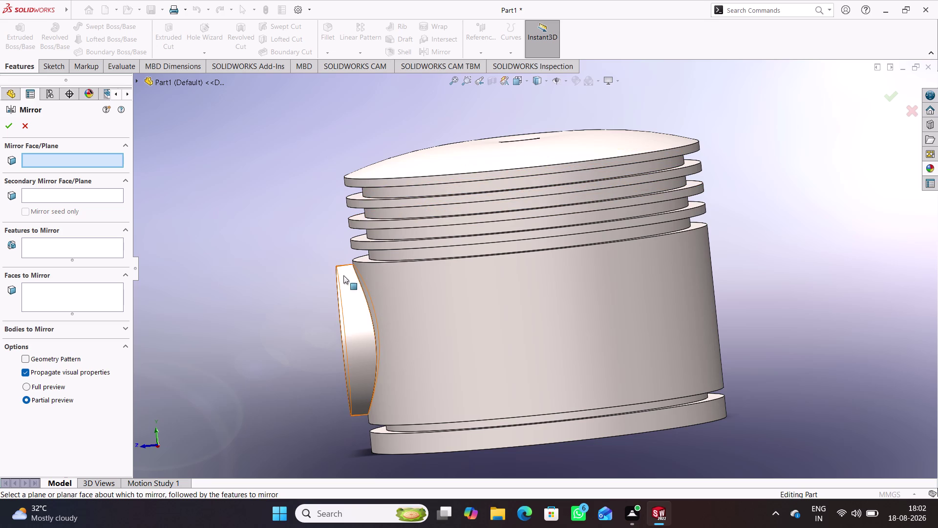
Drop the mirror and reopen Sketch1 under Revolve1 for editing.
click(24, 124)
click(47, 273)
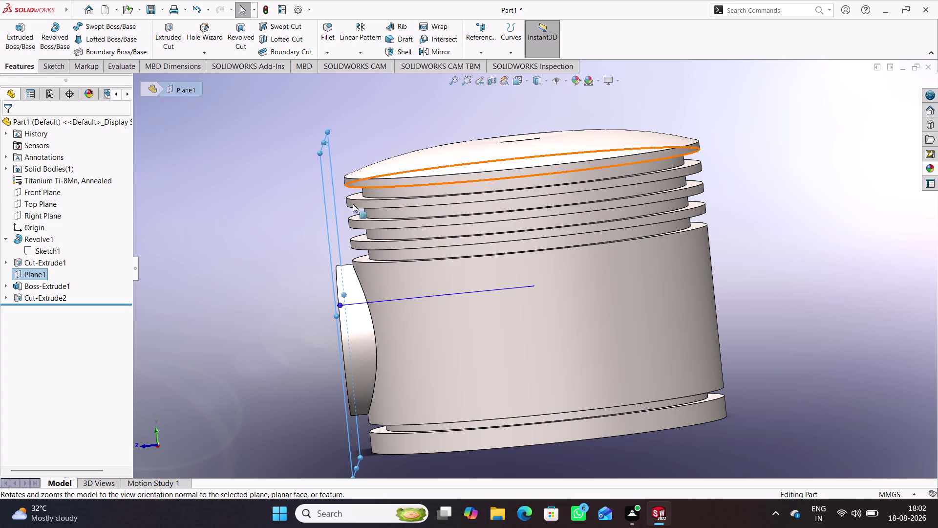
middle_drag(312, 253, 286, 264)
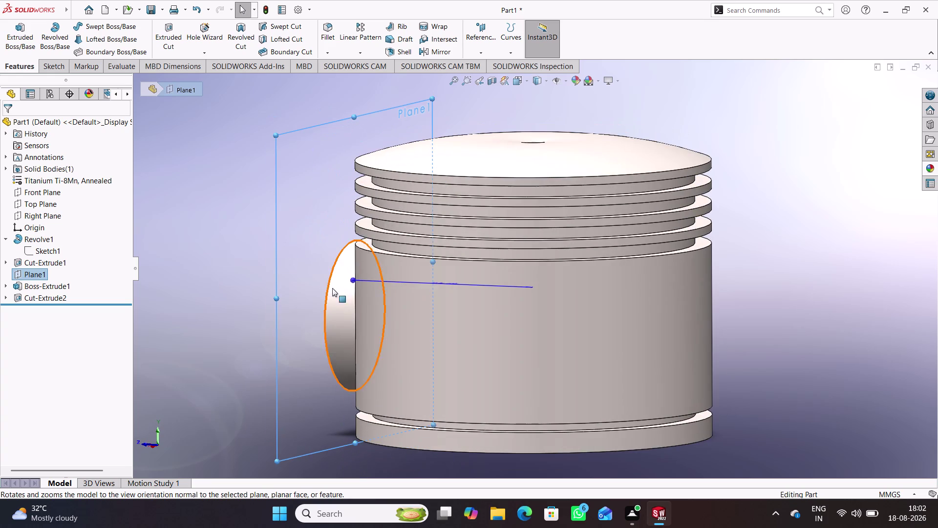
click(41, 250)
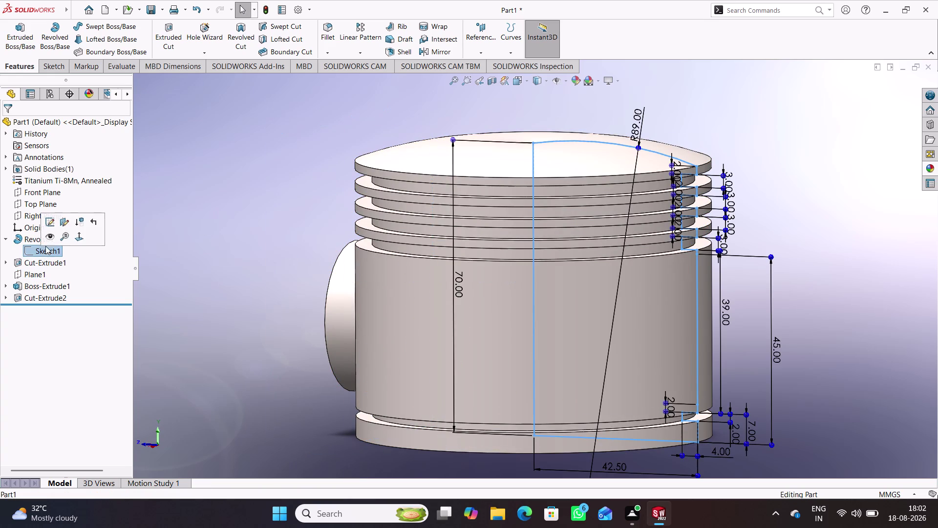
click(51, 222)
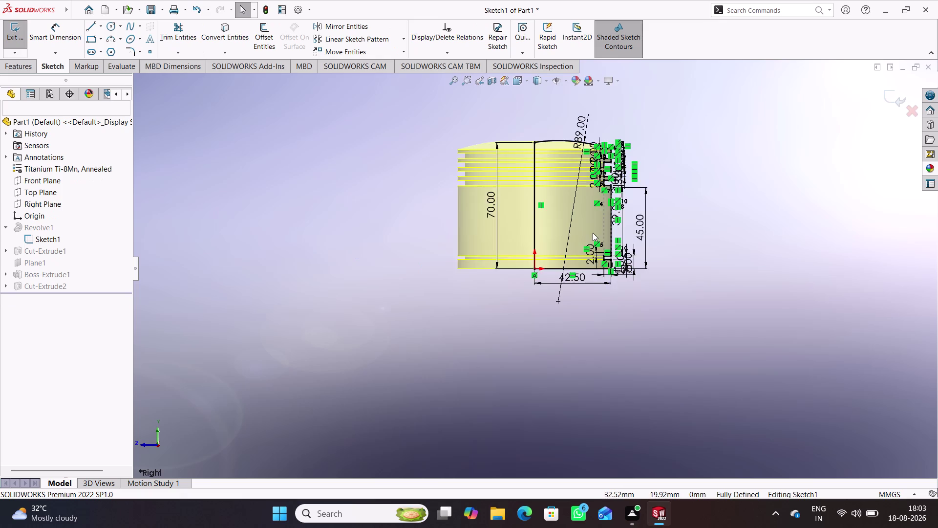
Change the 42.50 profile dimension to 46.50 (+4) and exit the sketch to rebuild.
scroll(down, 3)
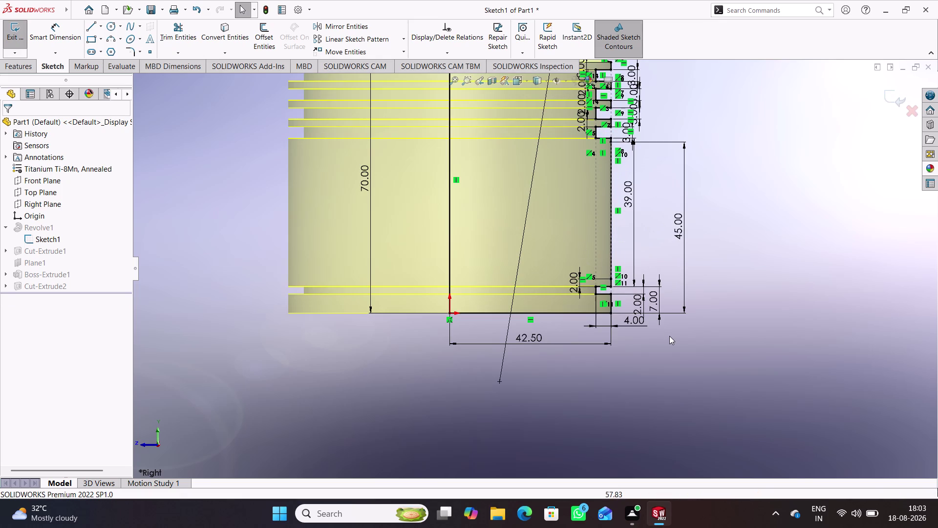
double_click(524, 339)
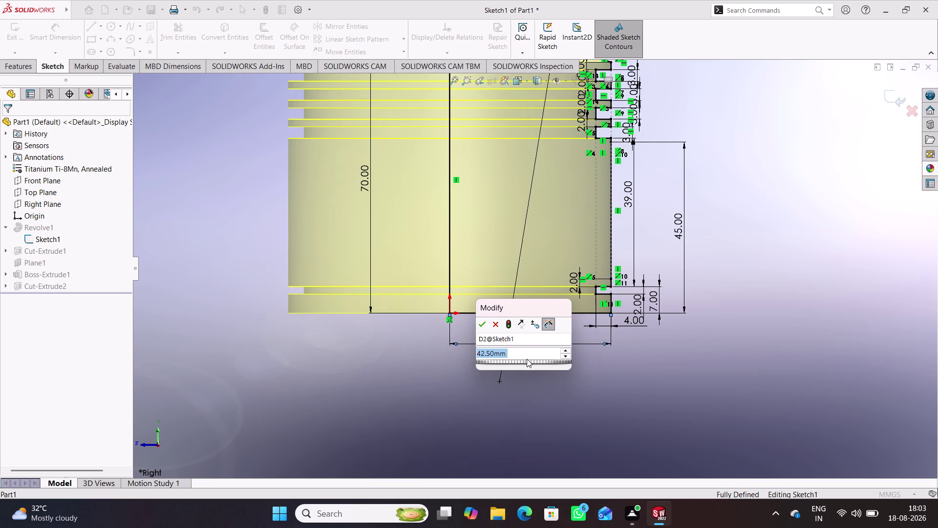
click(526, 352)
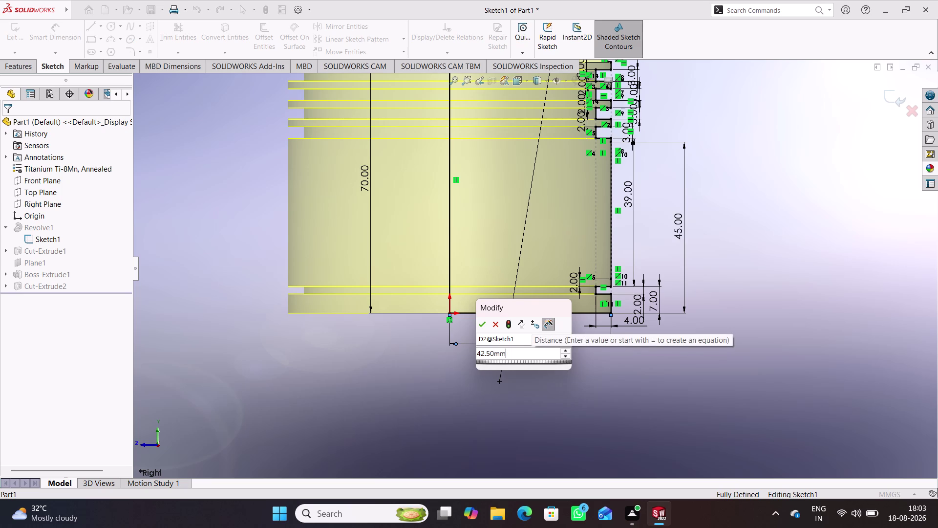
text(+4)
key(Return)
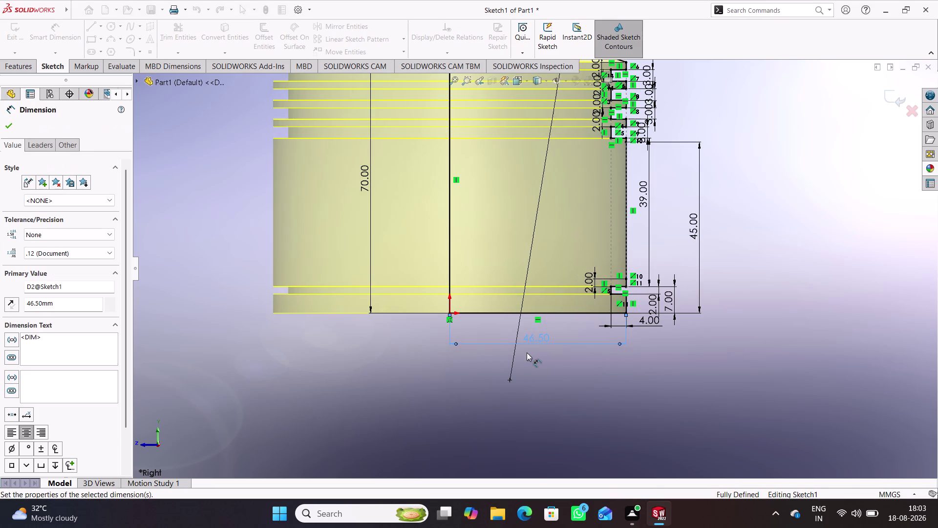
click(863, 251)
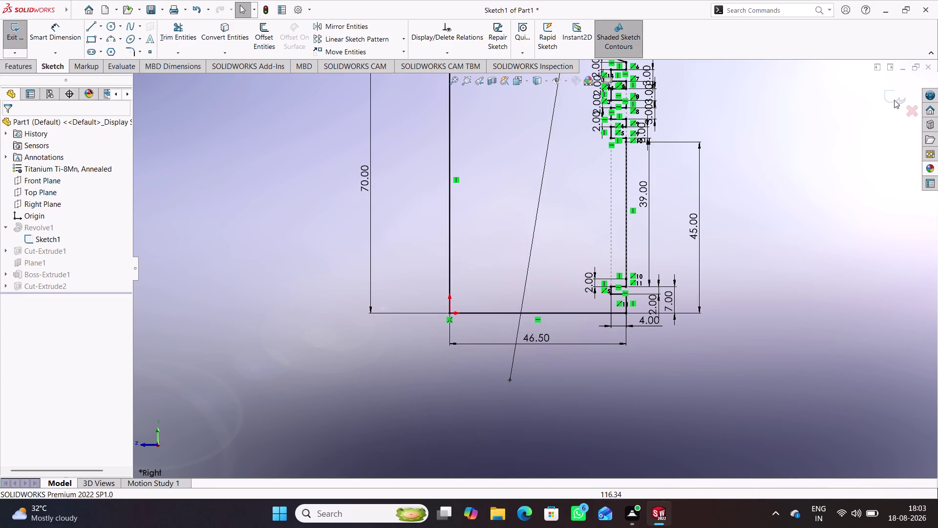
click(898, 96)
scroll(up, 3)
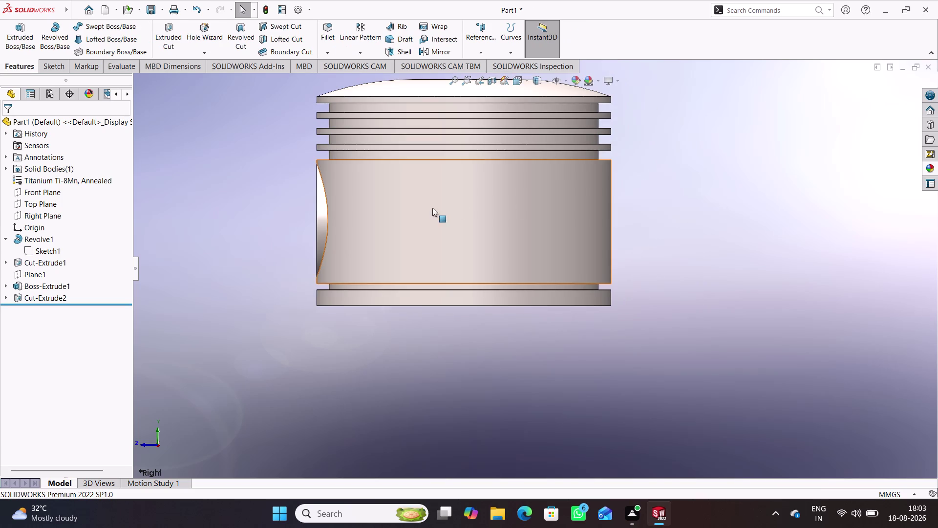
middle_drag(431, 209, 430, 205)
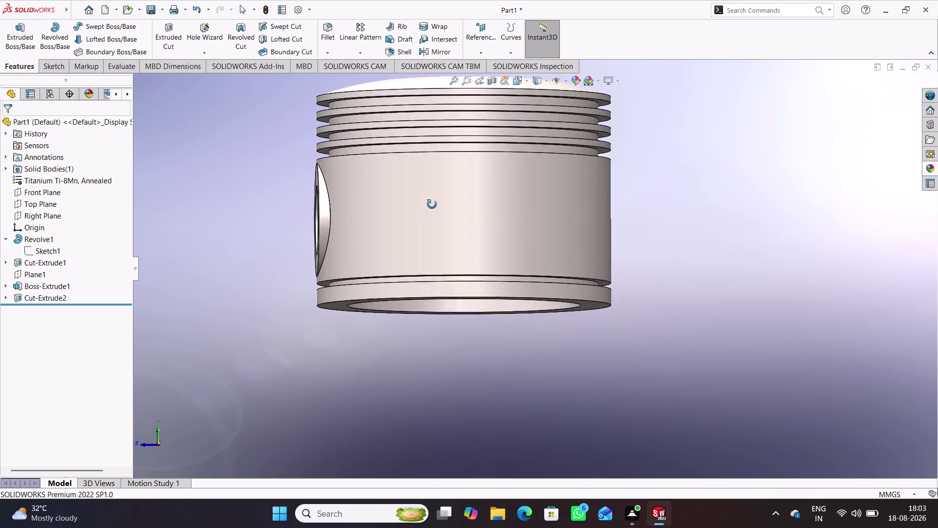
middle_drag(430, 204, 602, 226)
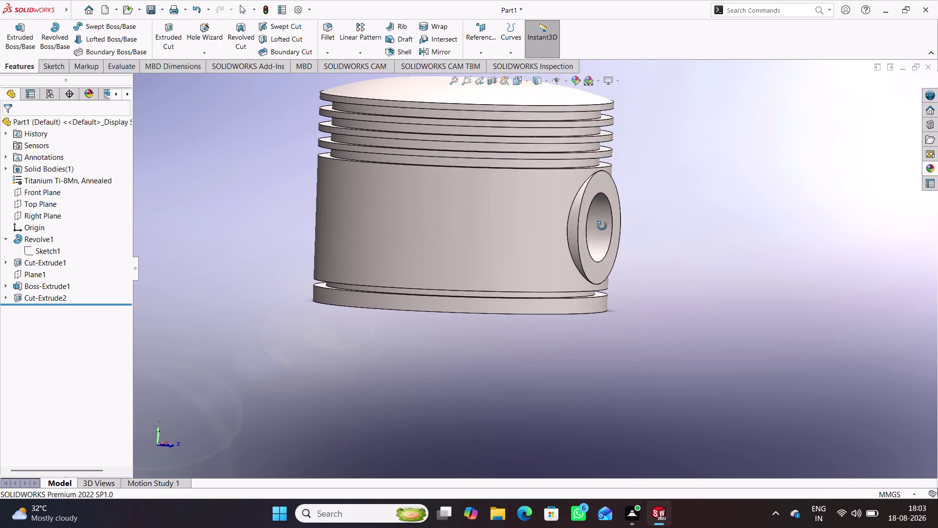
middle_drag(602, 226, 613, 225)
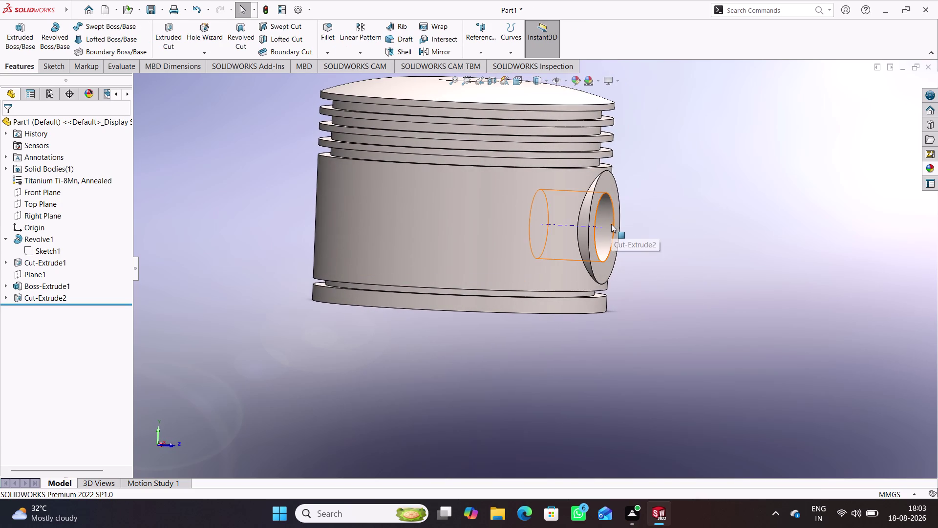
middle_drag(675, 237, 501, 229)
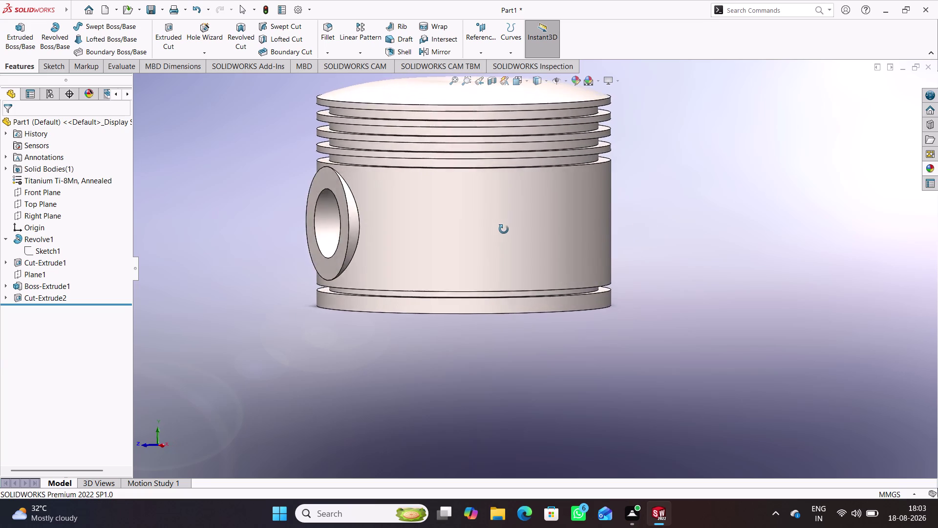
middle_drag(501, 229, 462, 221)
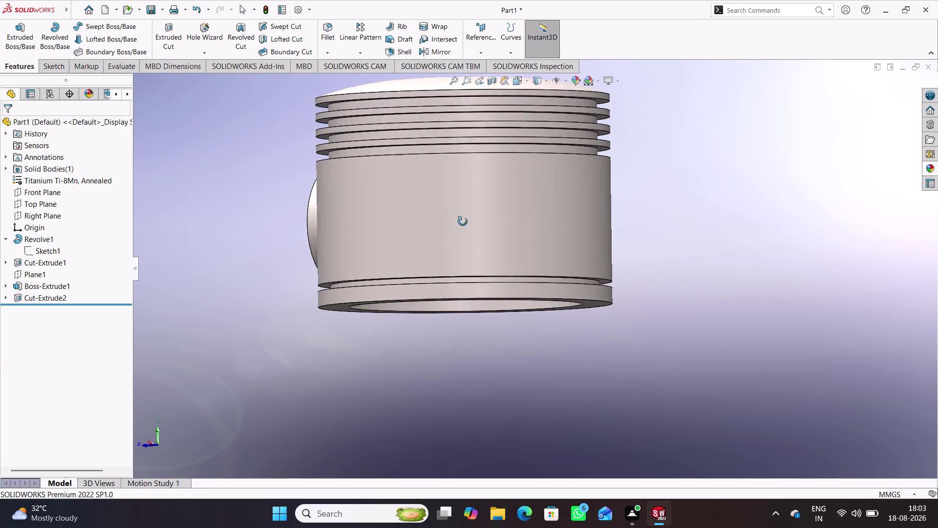
middle_drag(463, 221, 481, 230)
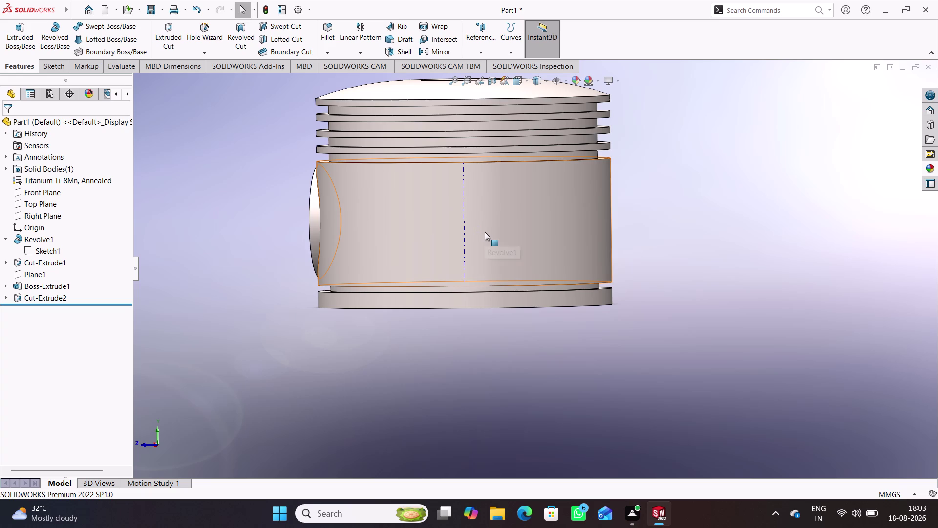
middle_drag(486, 232, 569, 227)
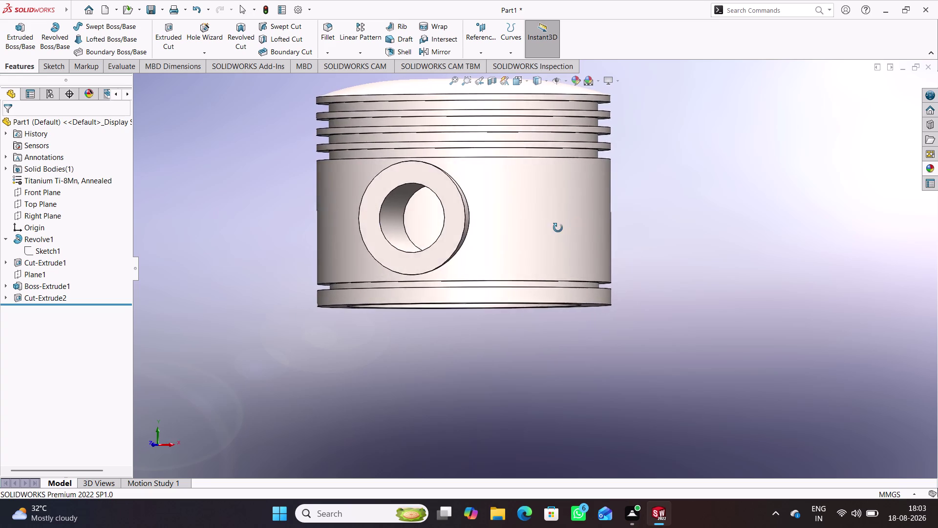
middle_drag(569, 228, 525, 158)
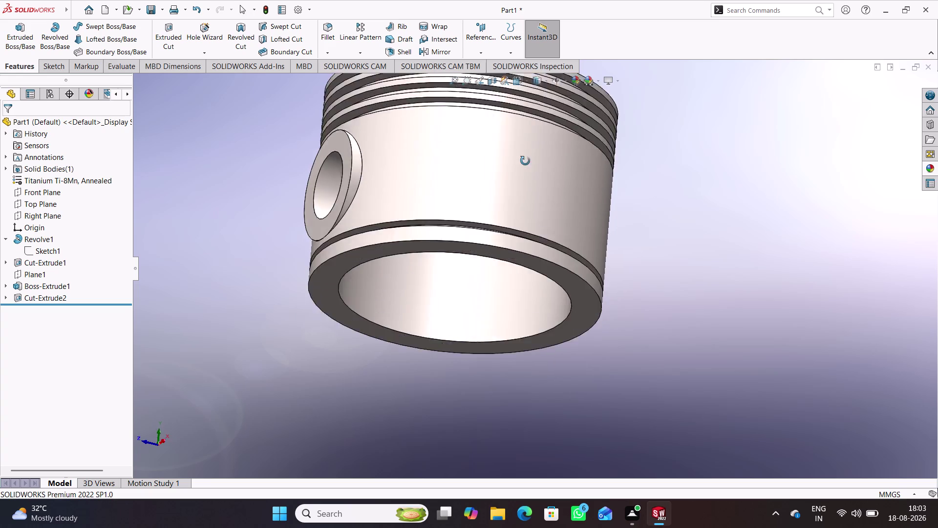
middle_drag(526, 158, 605, 181)
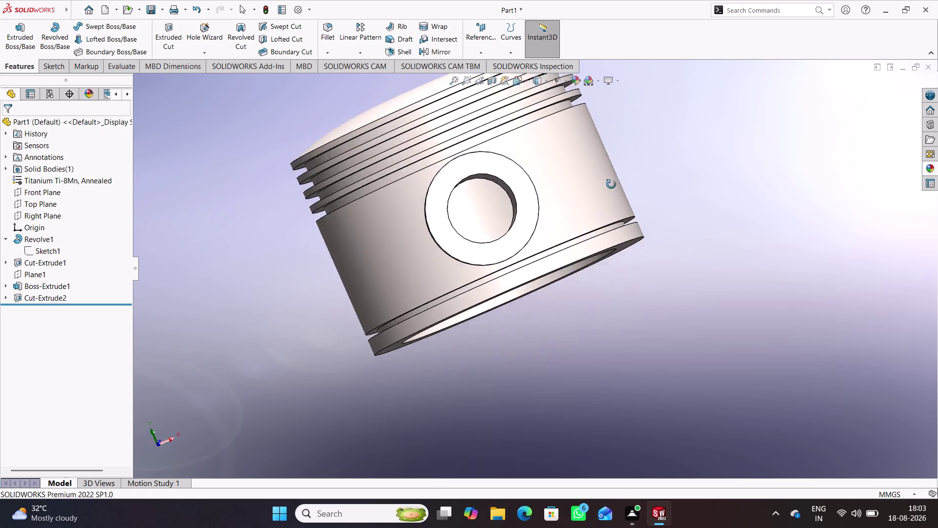
middle_drag(605, 182, 517, 239)
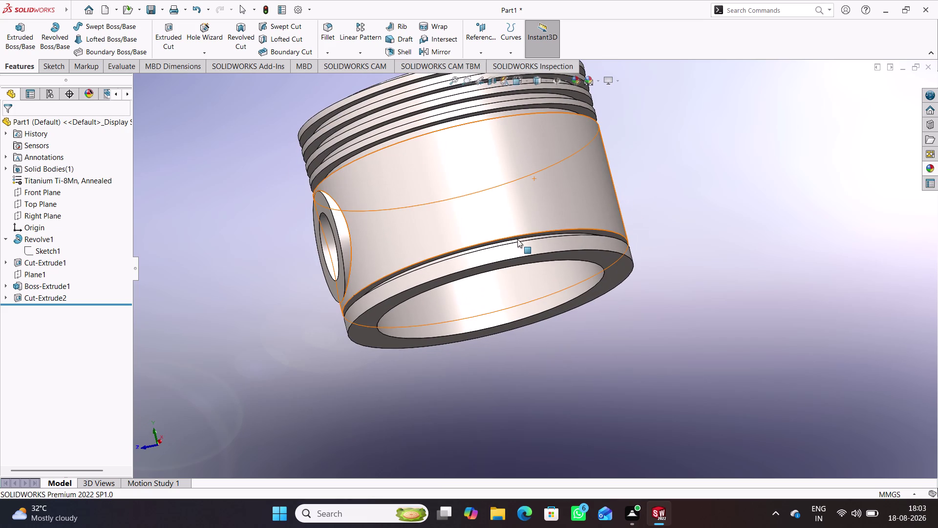